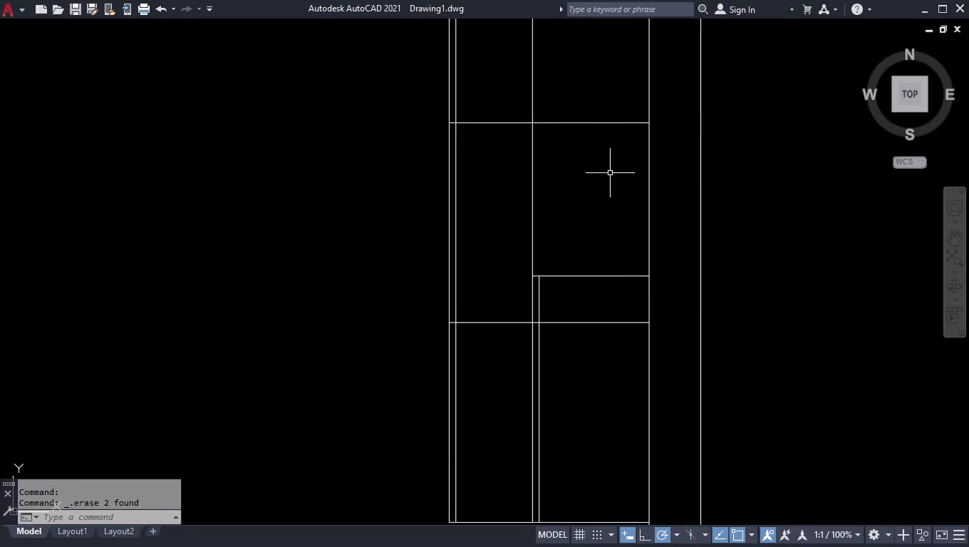
Place a trial 1070 vertical dimension beside the cabinets, try adjusting it, then delete it.
scroll(down, 3)
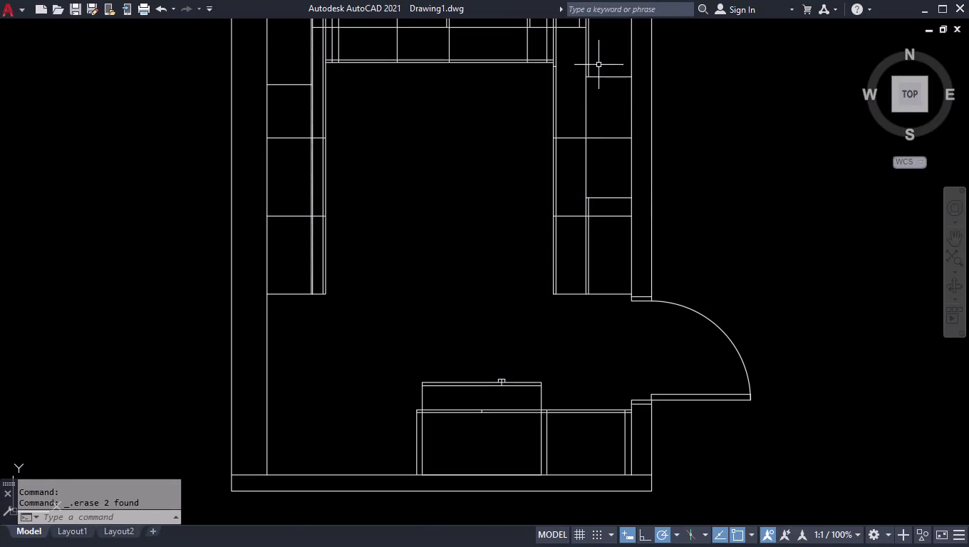
scroll(up, 3)
text(d)
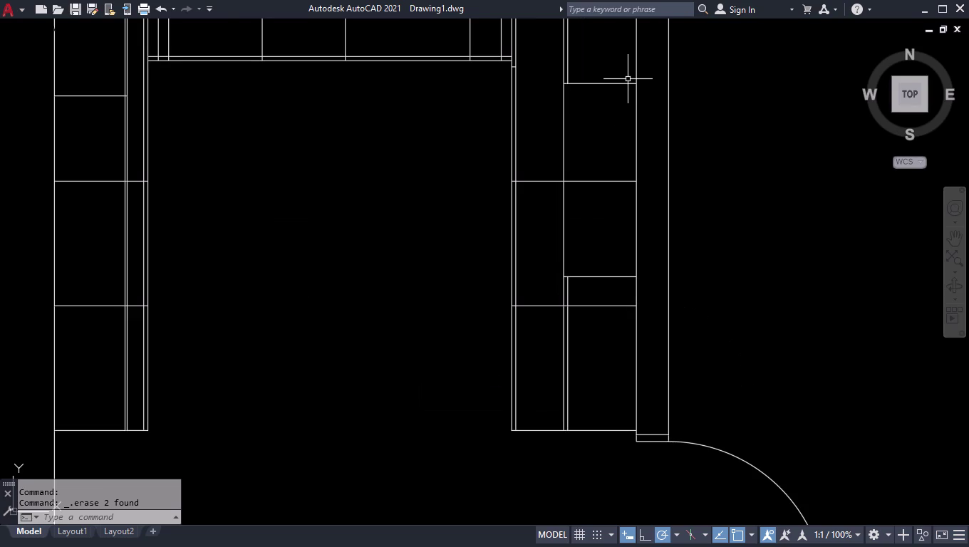
text(li)
key(Return)
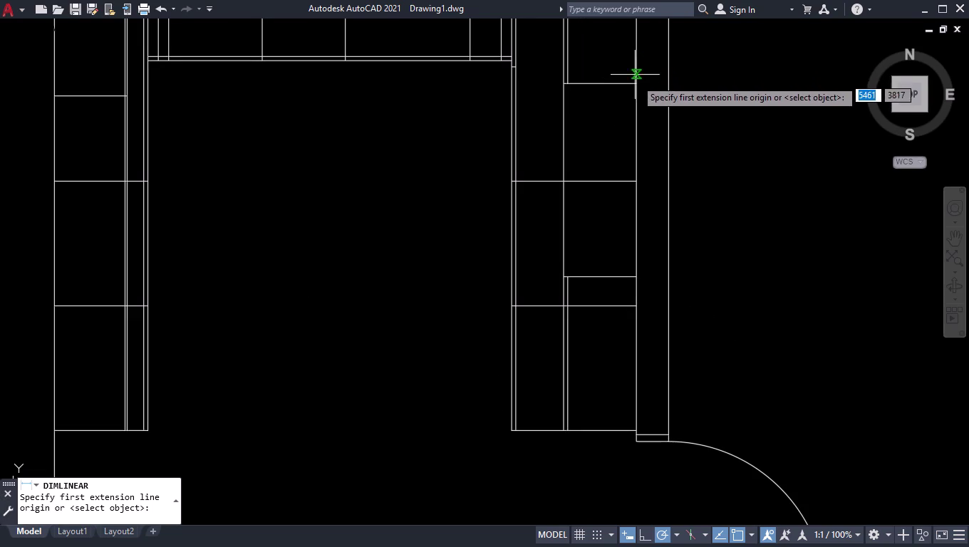
click(637, 86)
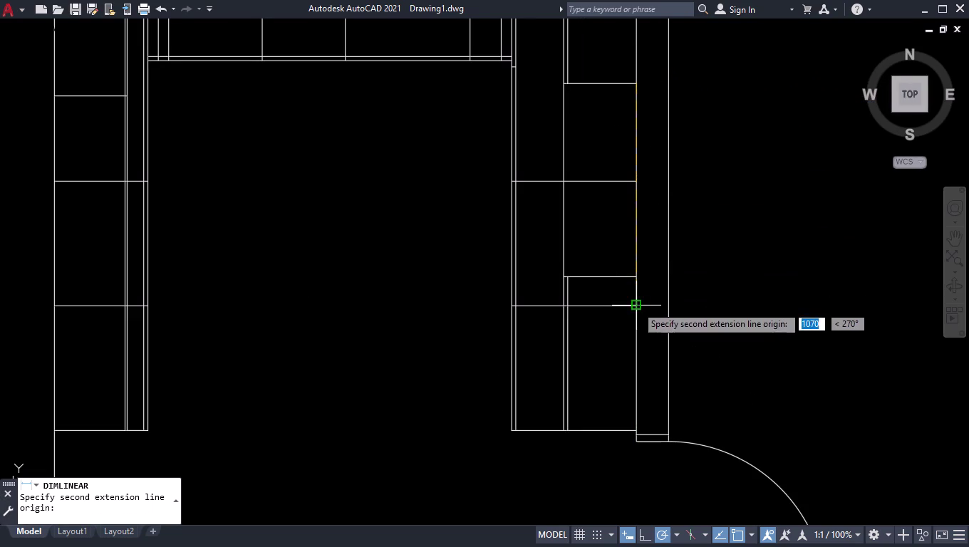
click(636, 306)
click(690, 309)
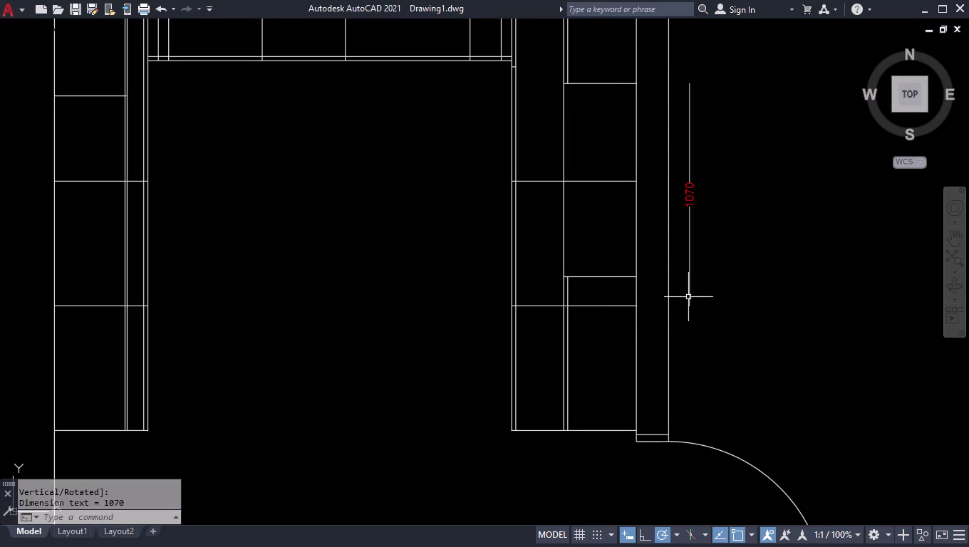
click(689, 296)
click(635, 305)
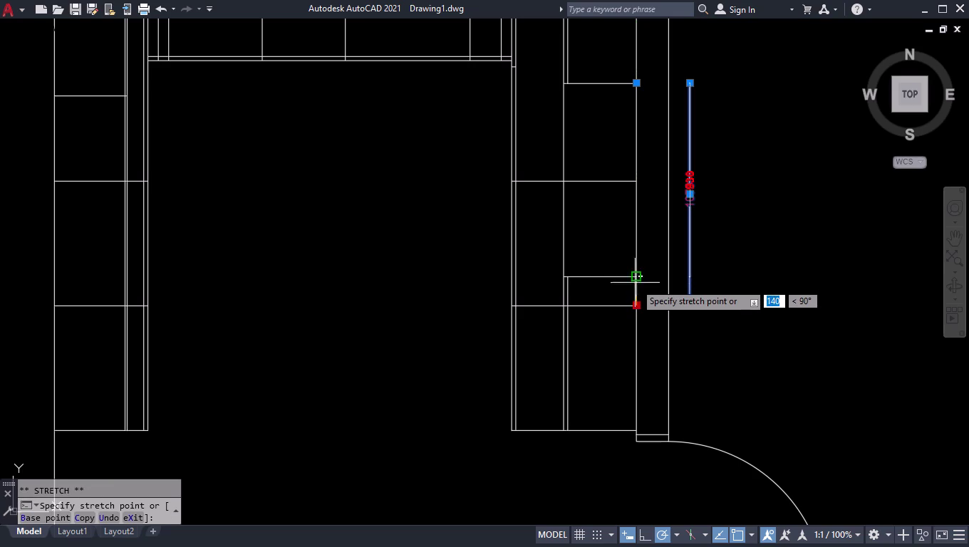
click(635, 282)
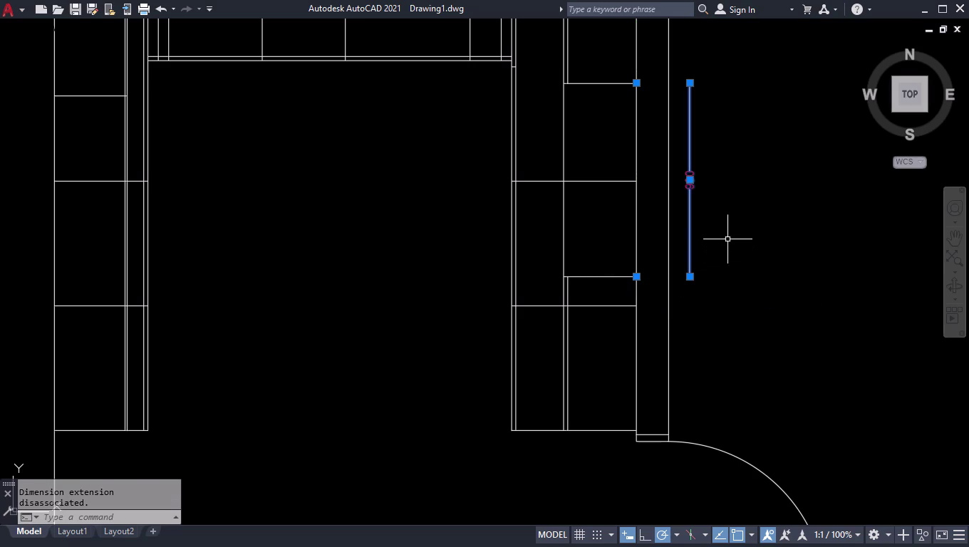
key(Delete)
Dimension the upper cabinet's height with a vertical 930 dimension placed to its right.
scroll(down, 3)
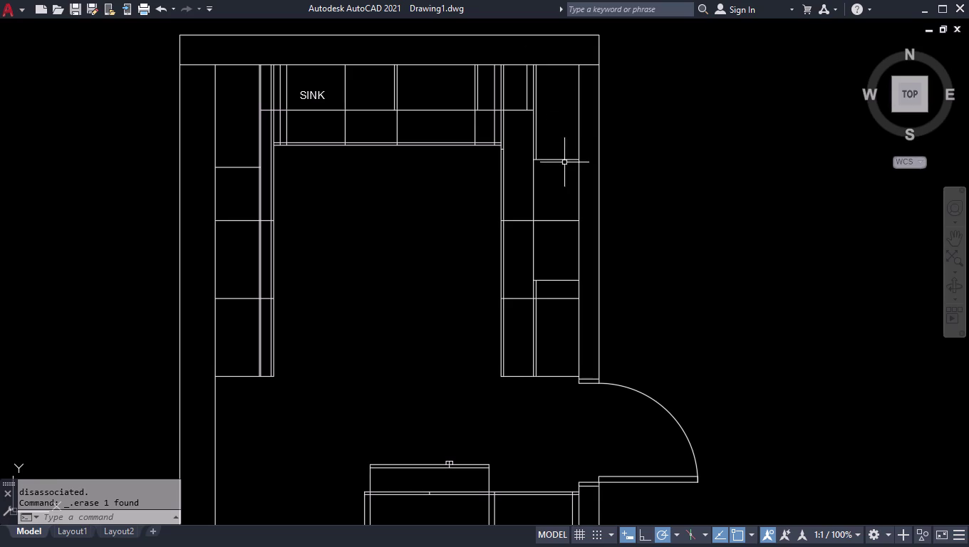
scroll(up, 3)
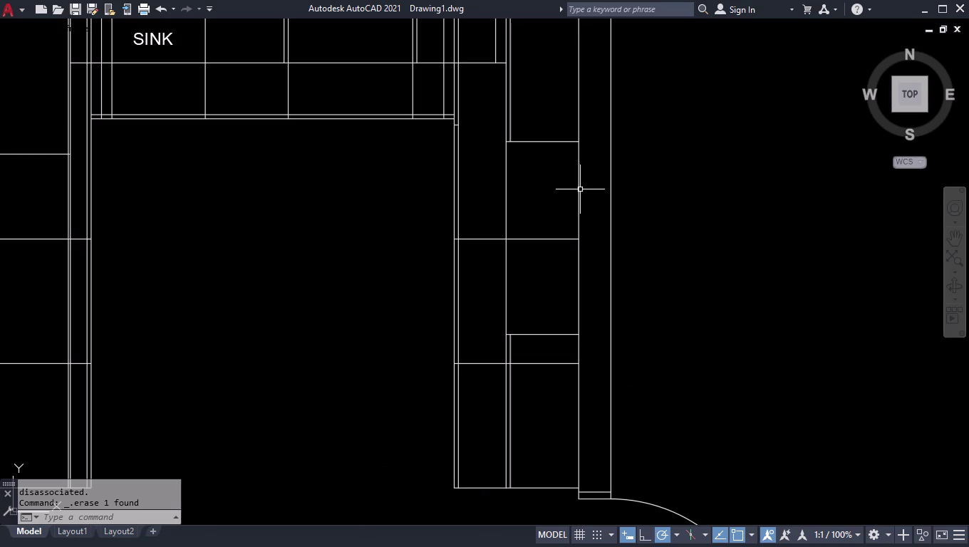
text(dli)
key(Return)
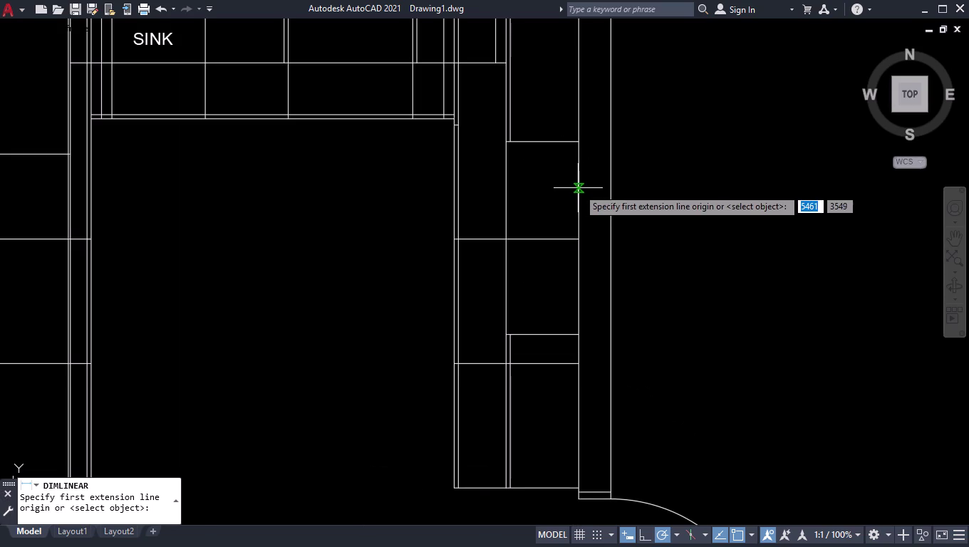
click(580, 140)
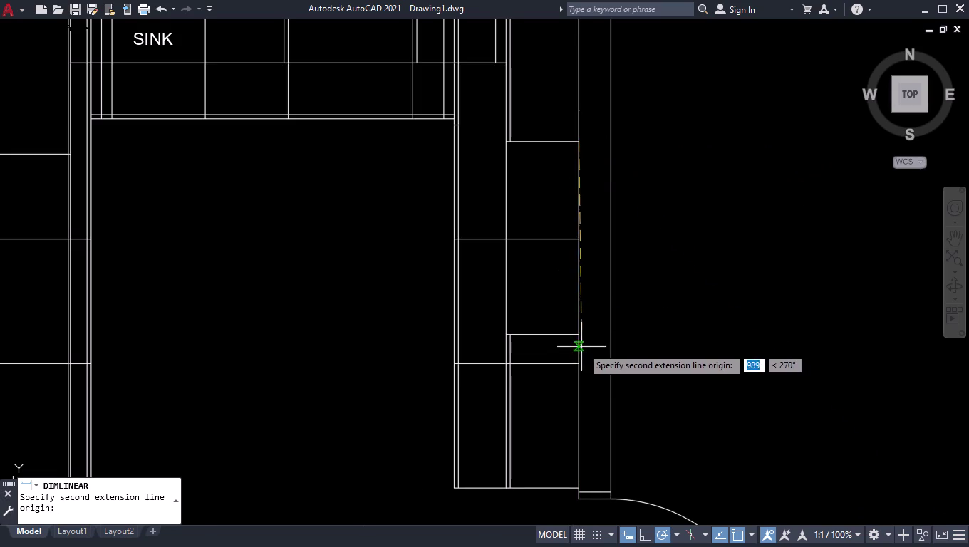
click(580, 338)
click(641, 335)
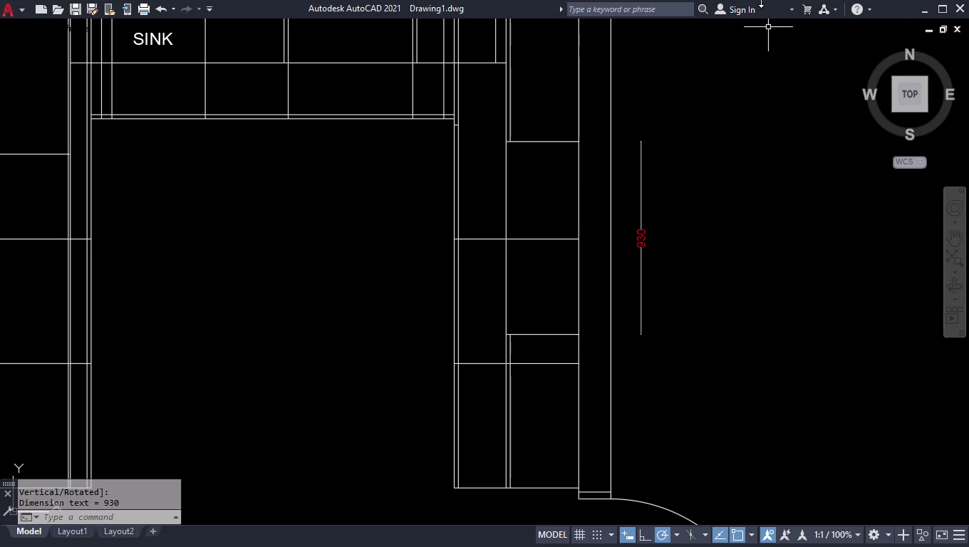
key(ctrl+8)
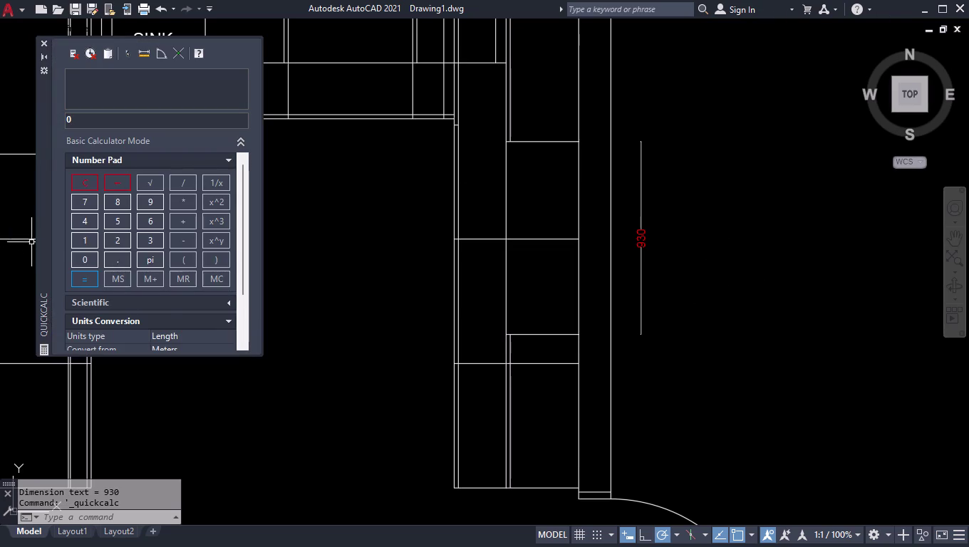
Set QuickCalc's units conversion from Millimeters to Feet.
scroll(down, 3)
click(210, 283)
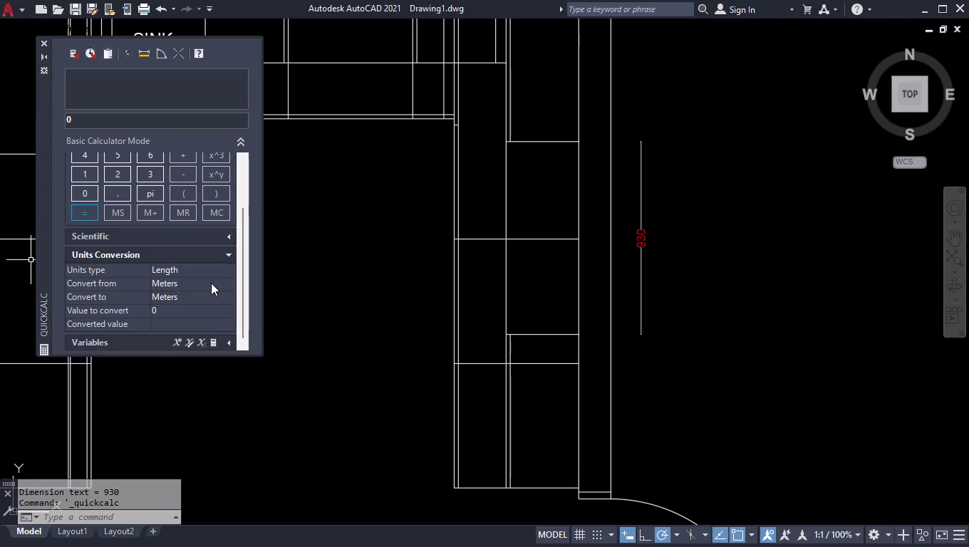
click(219, 284)
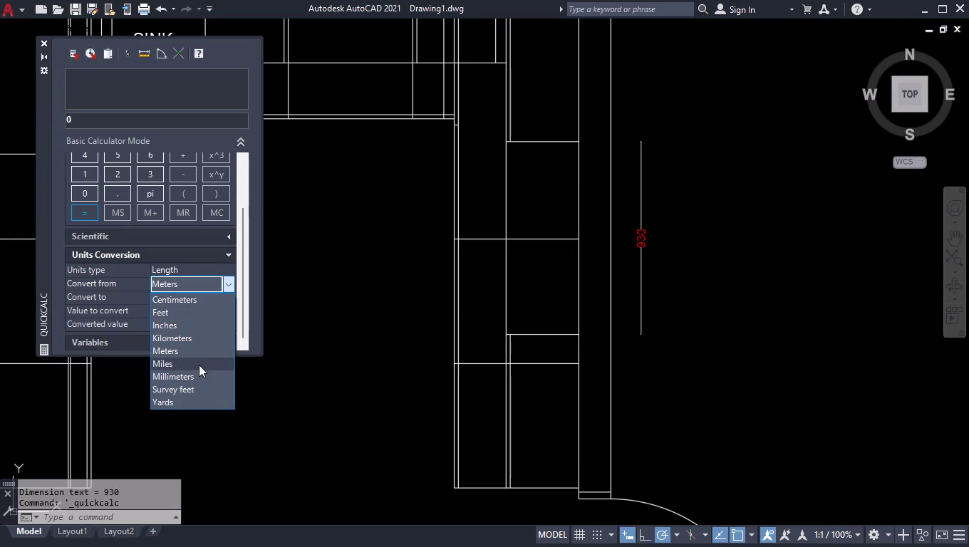
click(199, 375)
click(230, 292)
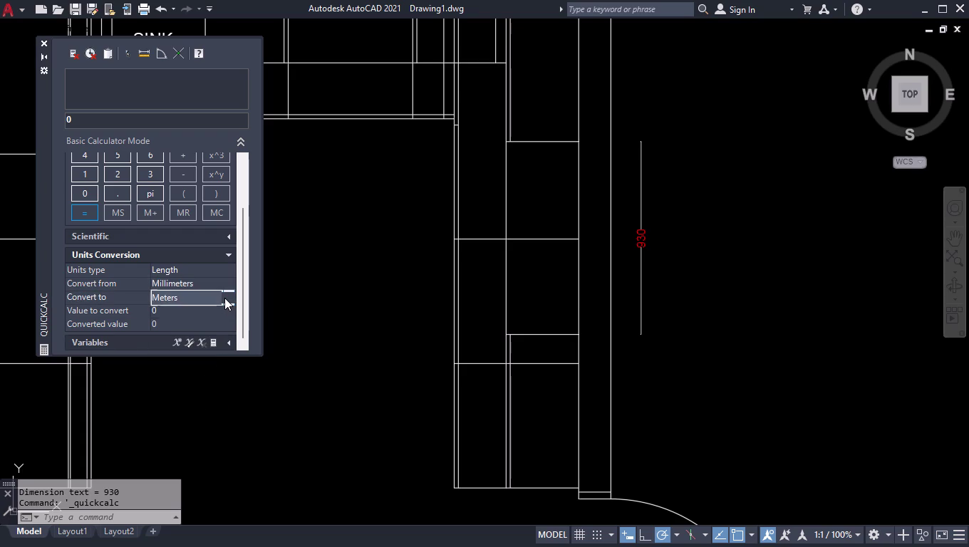
click(225, 298)
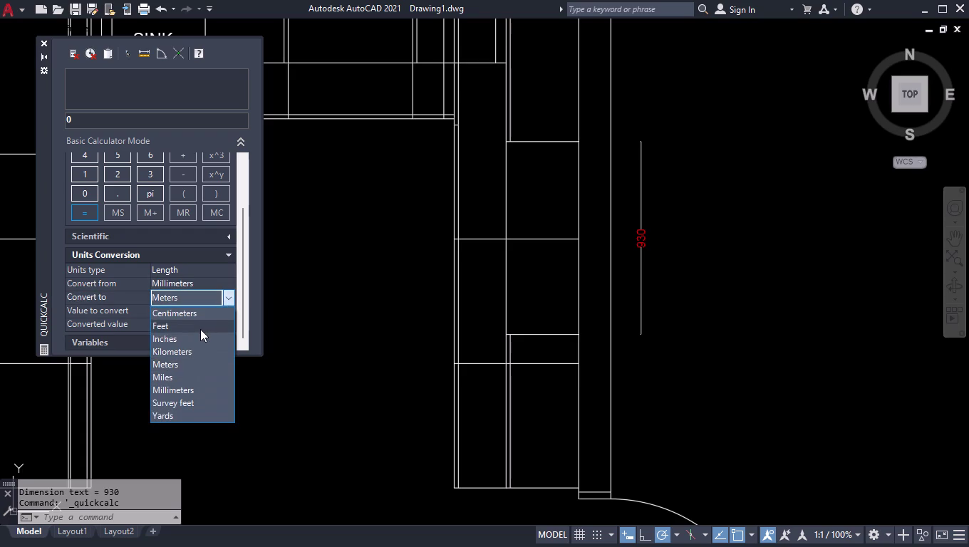
click(200, 329)
Convert 930 mm to get 3.0511811 feet, then close QuickCalc.
drag(183, 309, 154, 320)
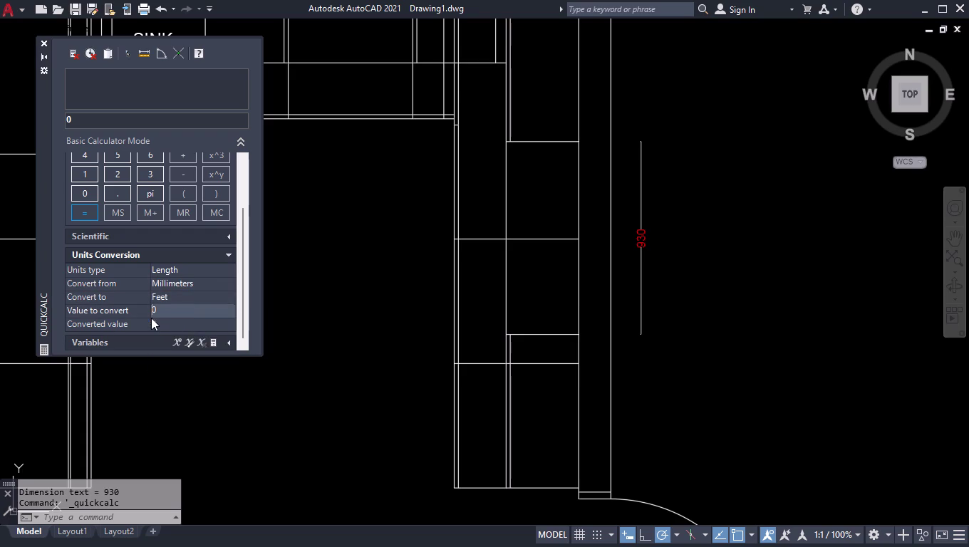
text(93)
key(Return)
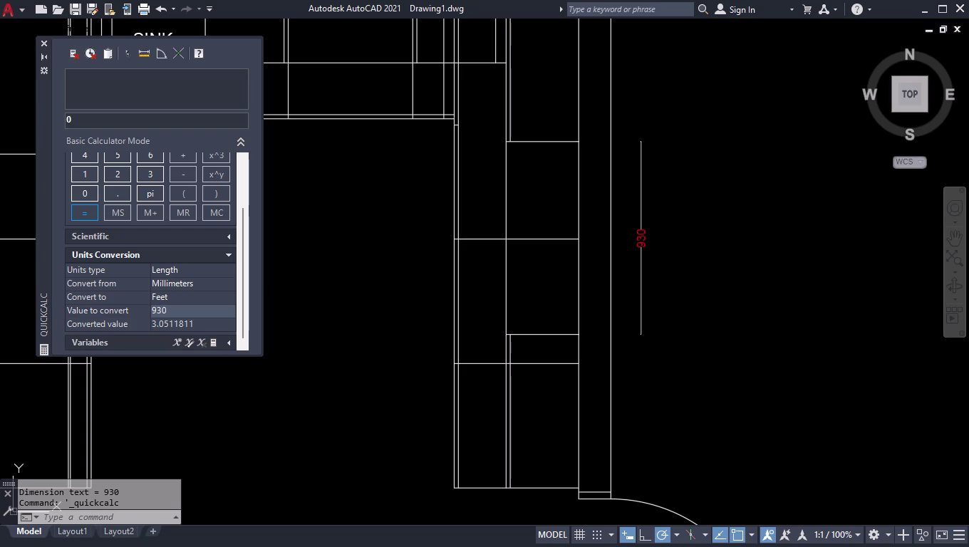
click(48, 43)
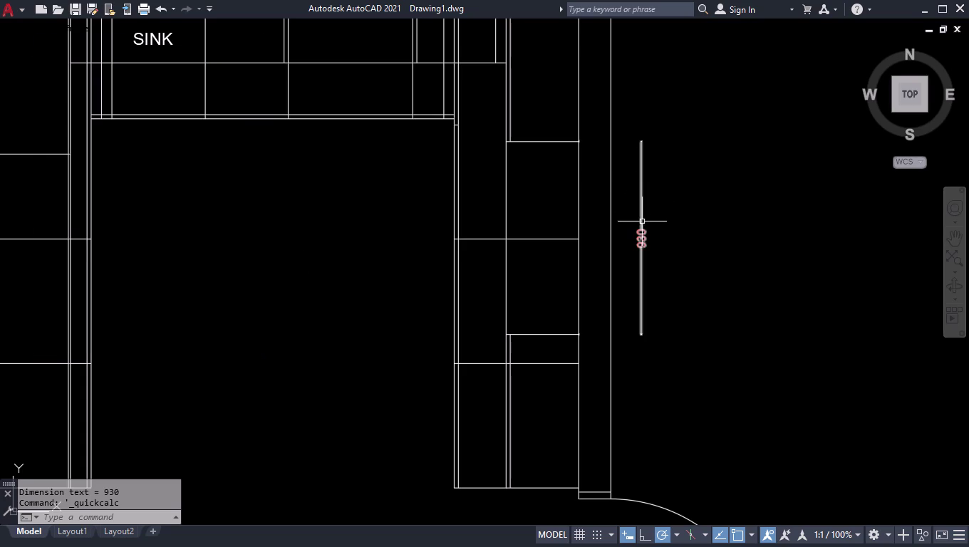